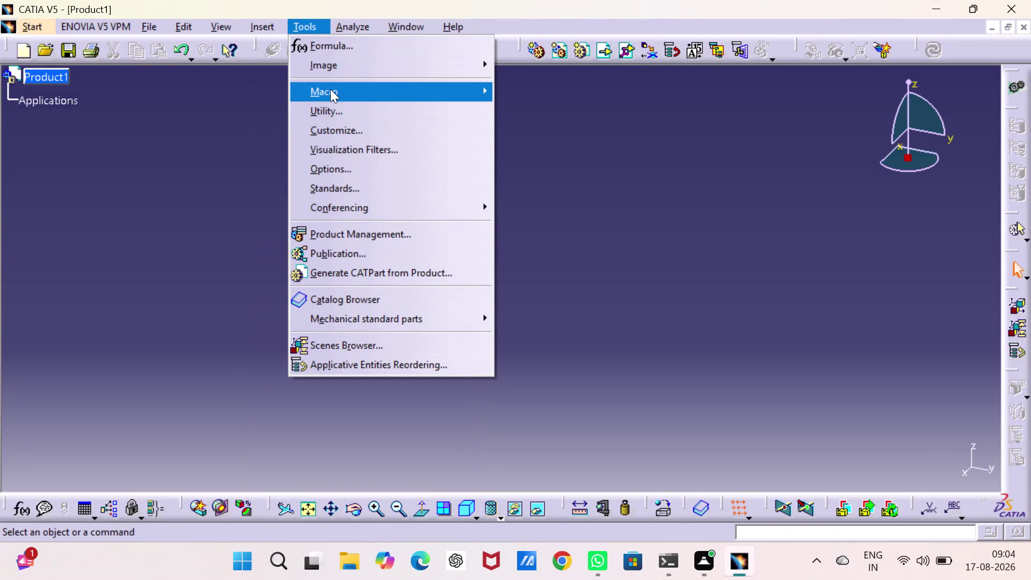
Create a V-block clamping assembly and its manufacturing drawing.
Show the Record macro dialog, defaulting to MS VBScript and Macro1.catvbs.
click(551, 115)
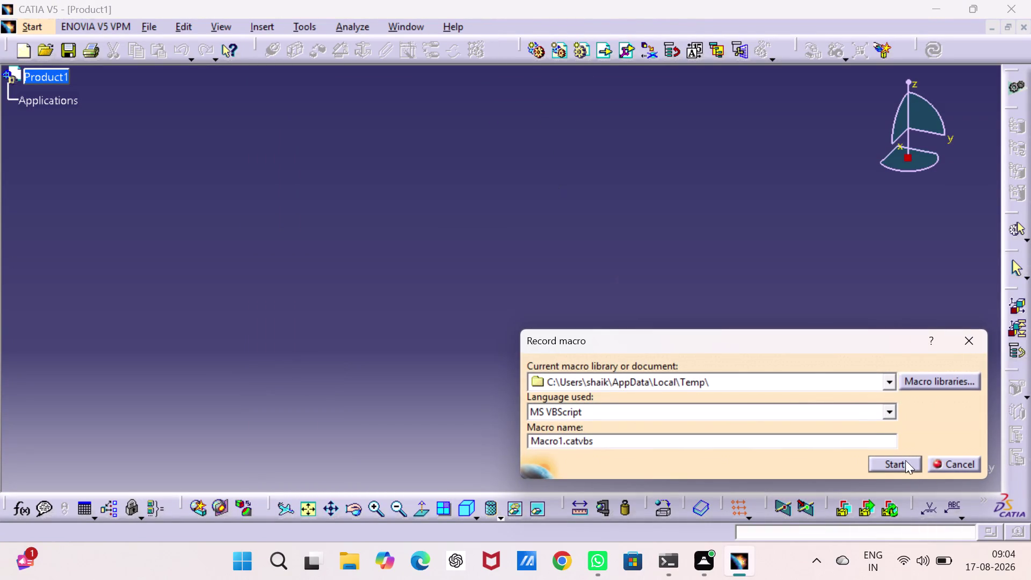
Switch the macro language to CATScript, renaming the macro to Macro3.CATScript.
click(887, 410)
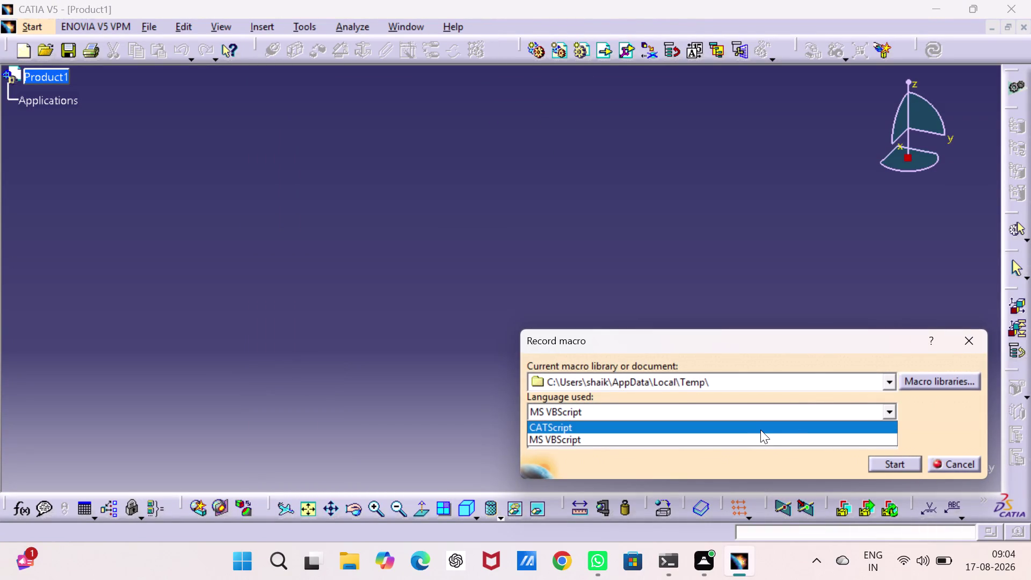
click(760, 429)
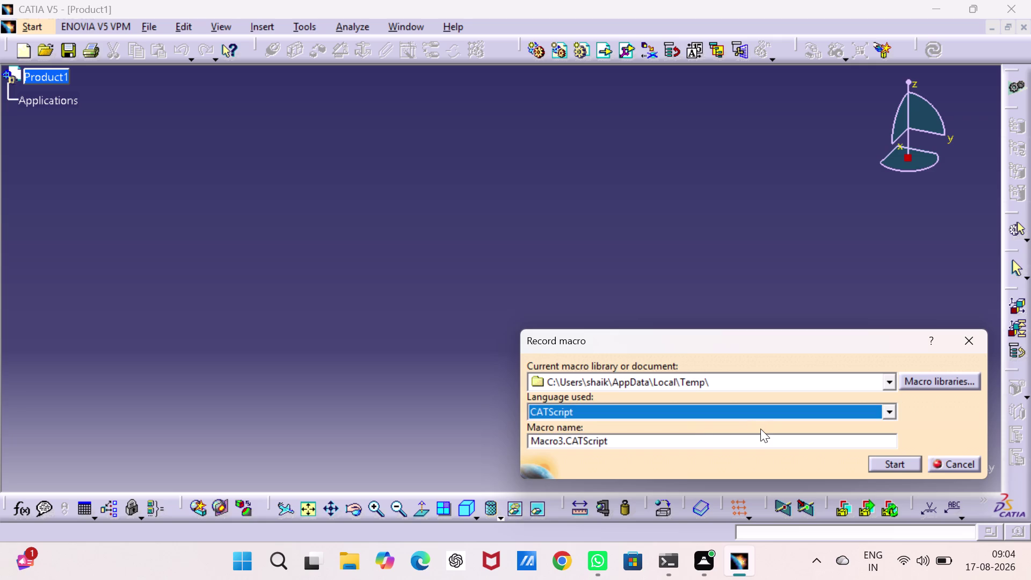
click(895, 460)
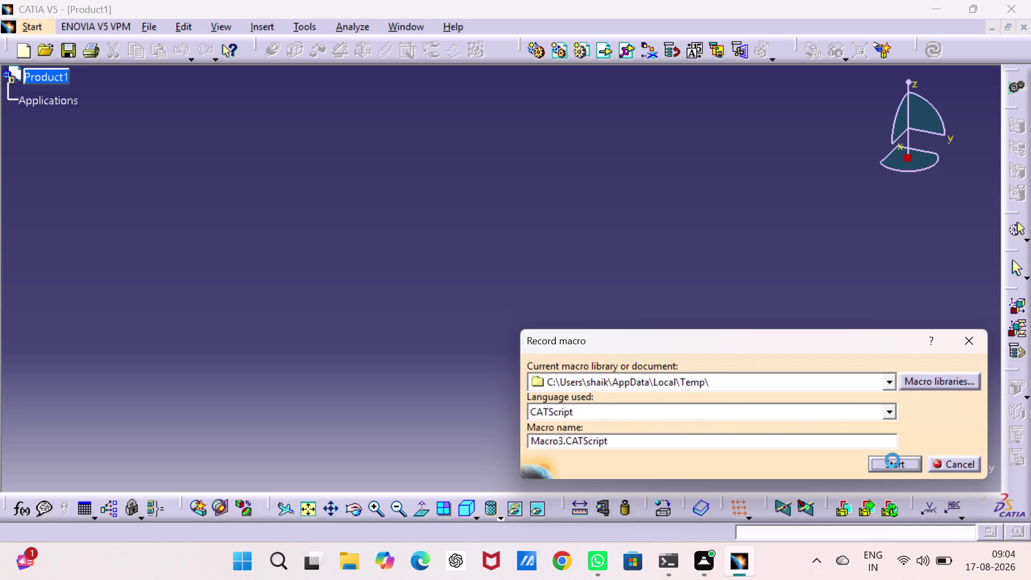